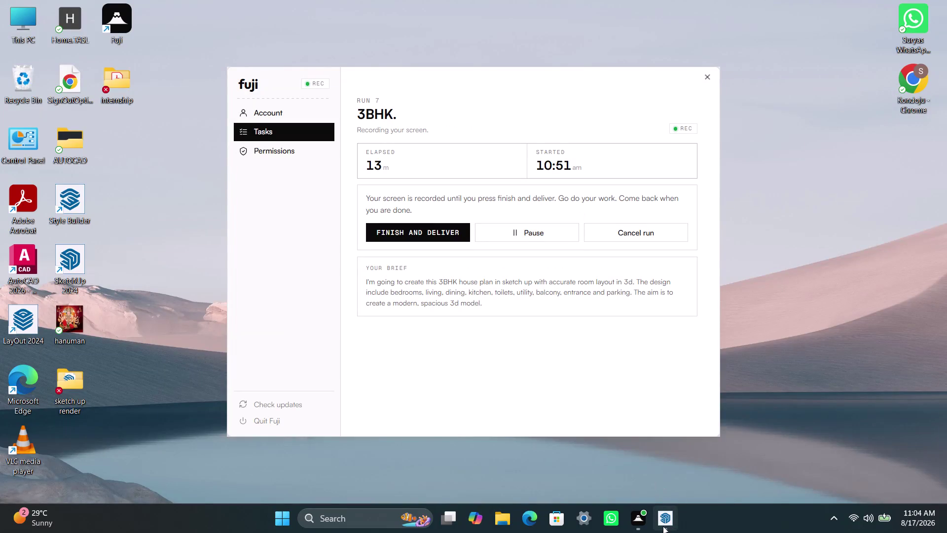
Bring the empty SketchUp 2024 model in front of the Fuji recorder, ready for the File menu.
click(663, 519)
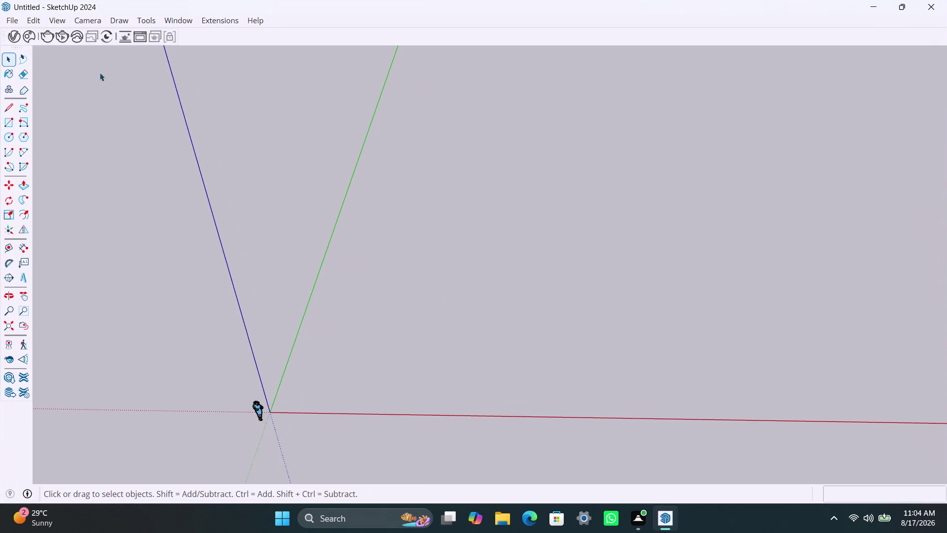
click(20, 17)
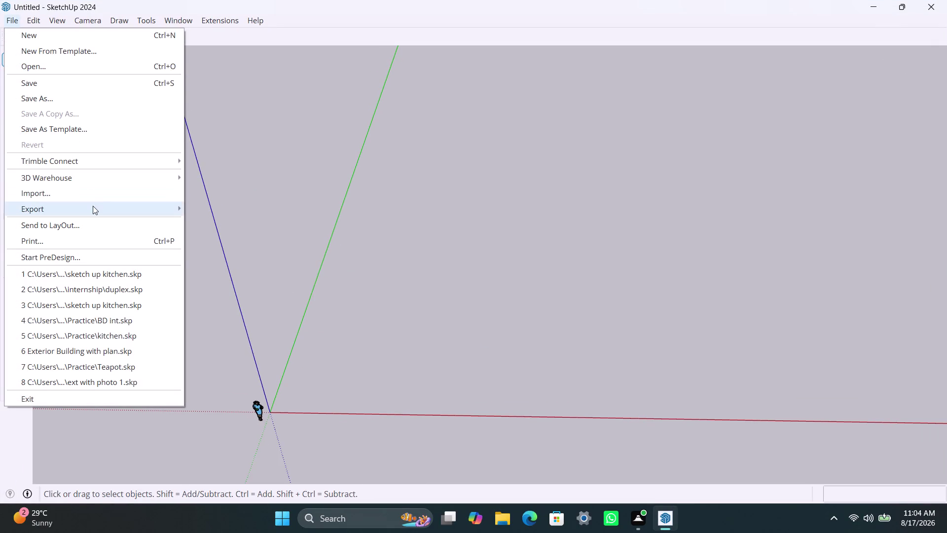
click(100, 196)
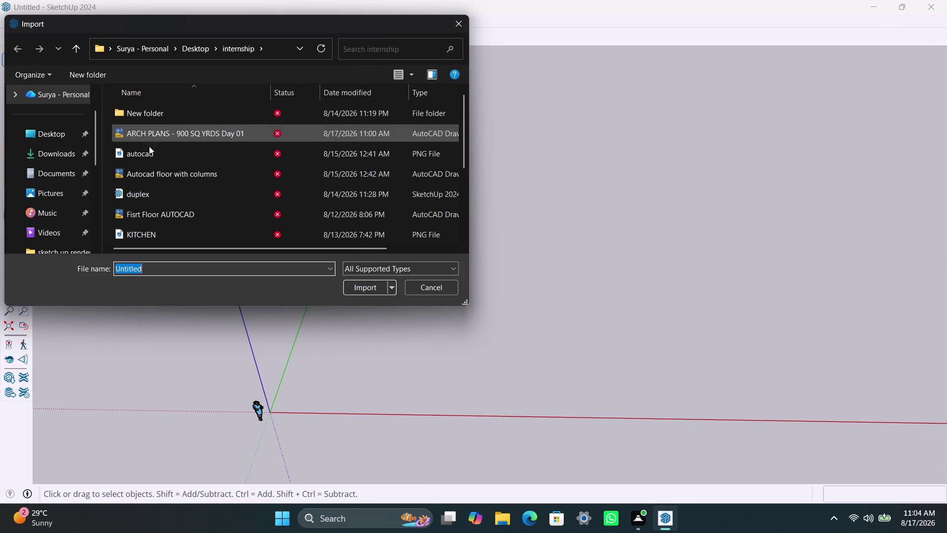
click(61, 153)
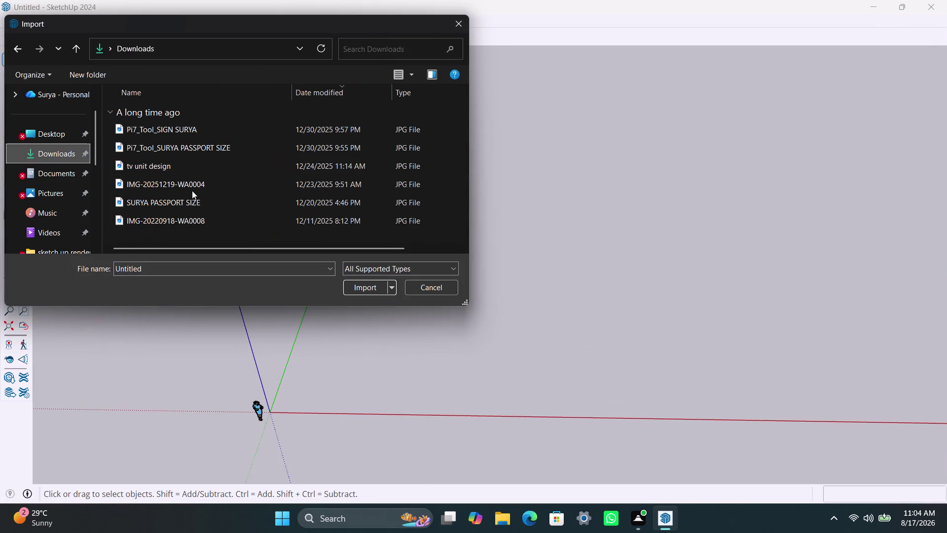
scroll(up, 3)
scroll(down, 3)
scroll(down, 3)
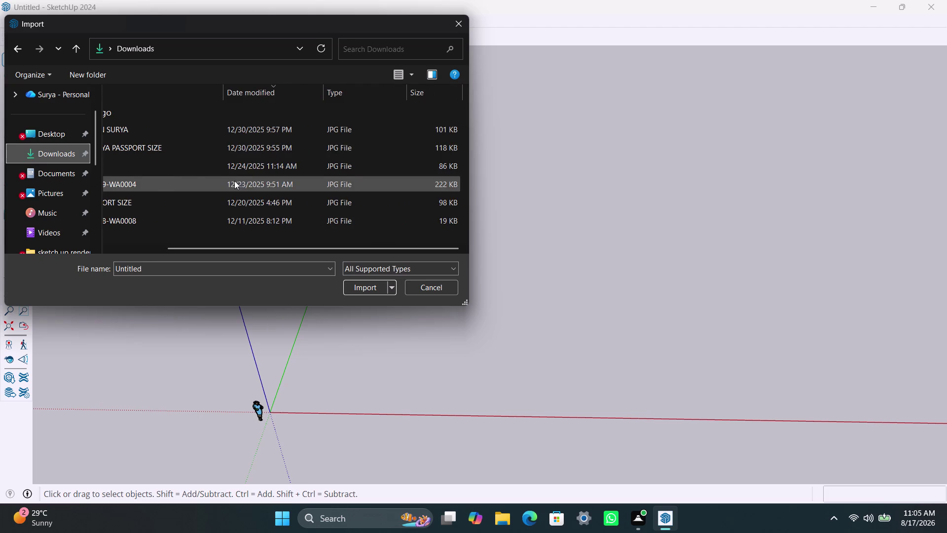
scroll(up, 3)
double_click(56, 156)
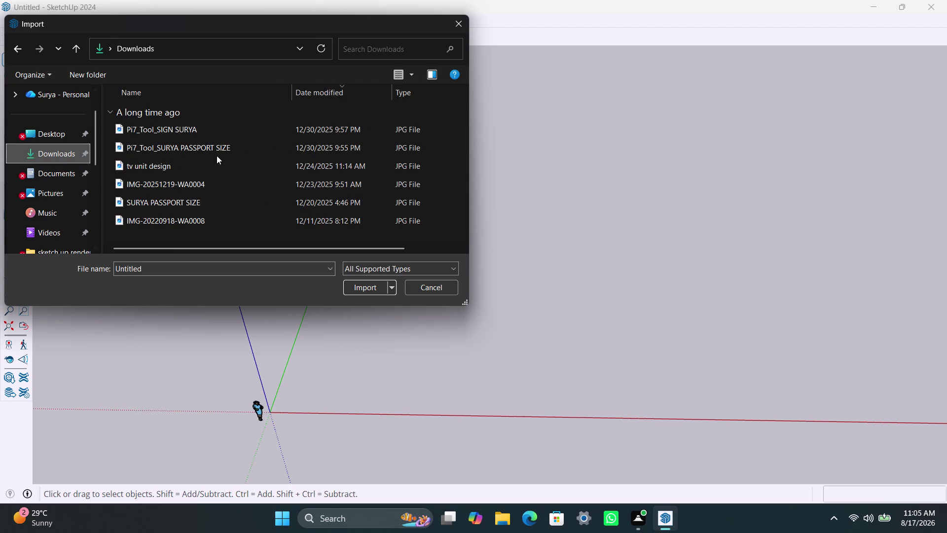
scroll(up, 3)
scroll(up, 3)
scroll(up, 3)
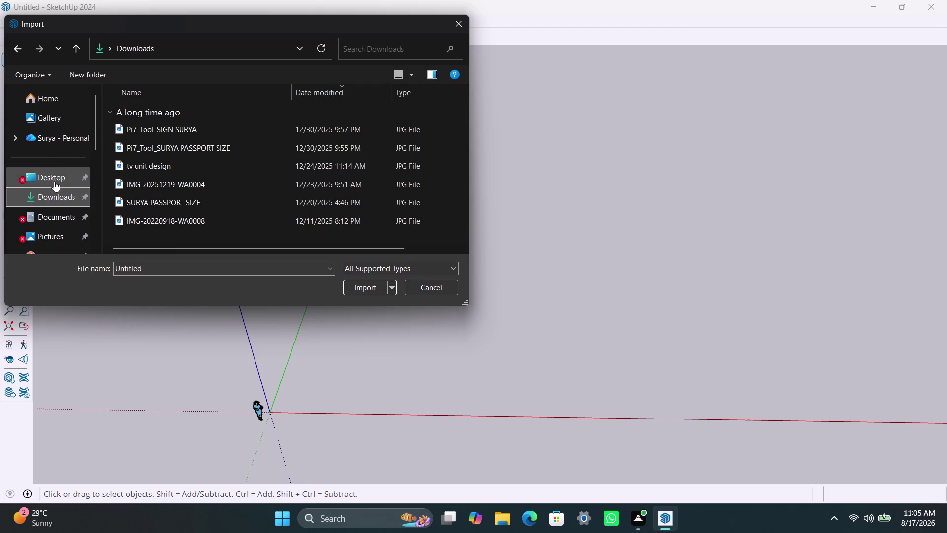
scroll(down, 3)
scroll(up, 3)
double_click(51, 178)
double_click(39, 194)
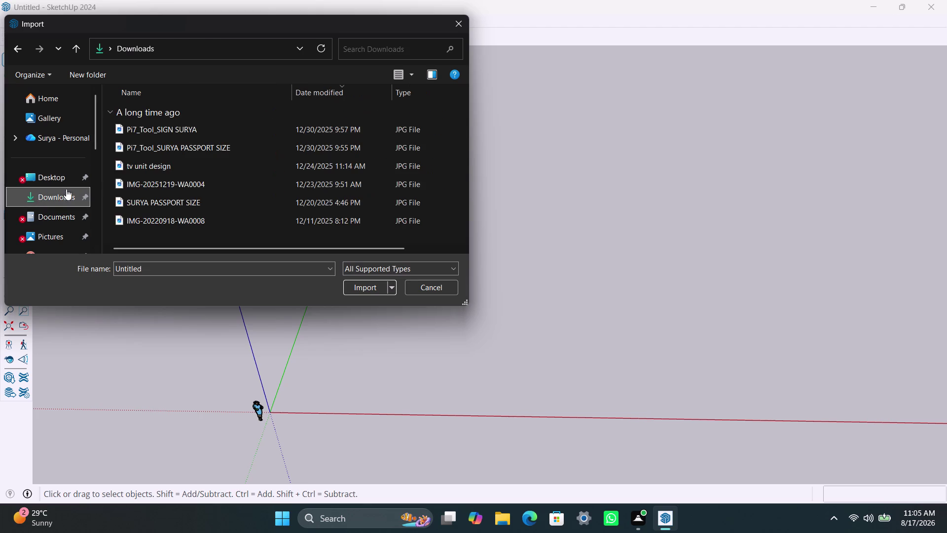
scroll(down, 3)
scroll(up, 3)
scroll(up, 3)
double_click(59, 210)
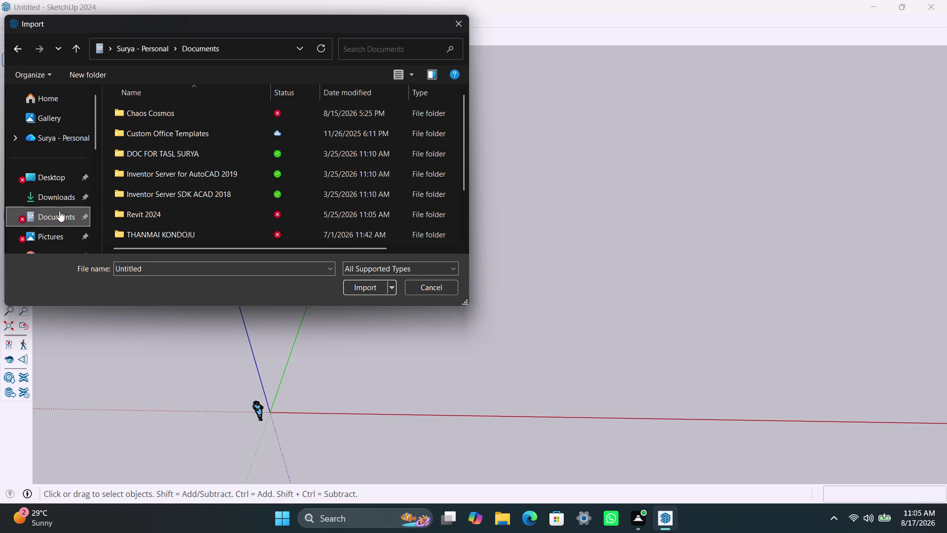
scroll(up, 3)
scroll(down, 3)
scroll(down, 3)
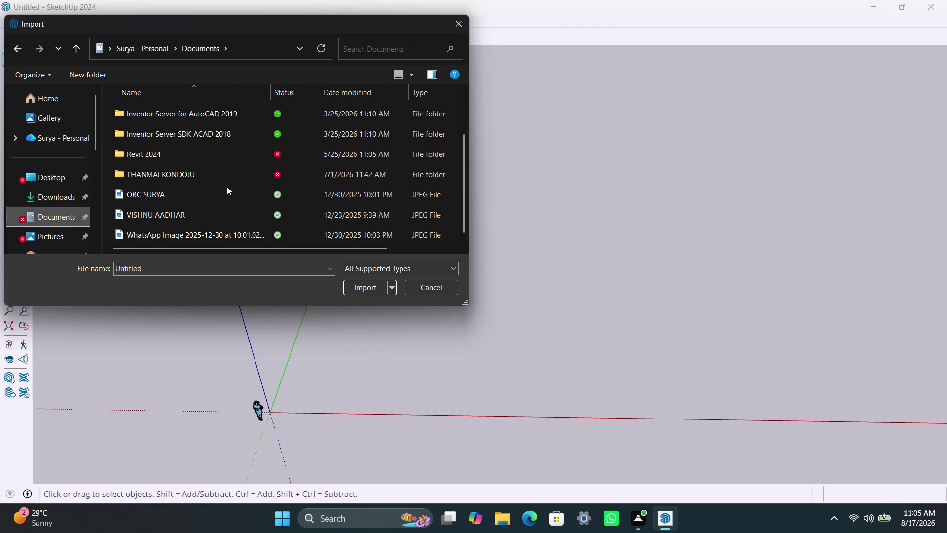
scroll(down, 3)
scroll(up, 3)
scroll(up, 3)
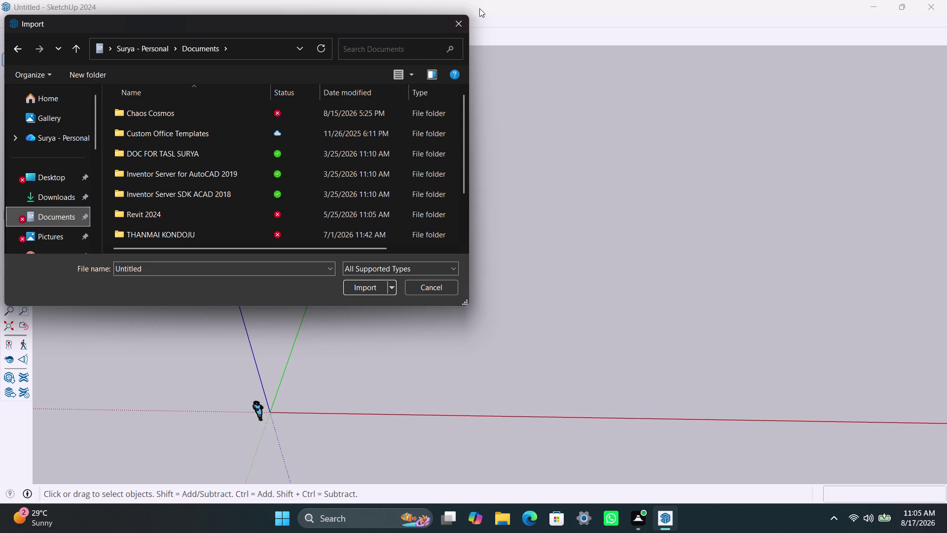
click(456, 23)
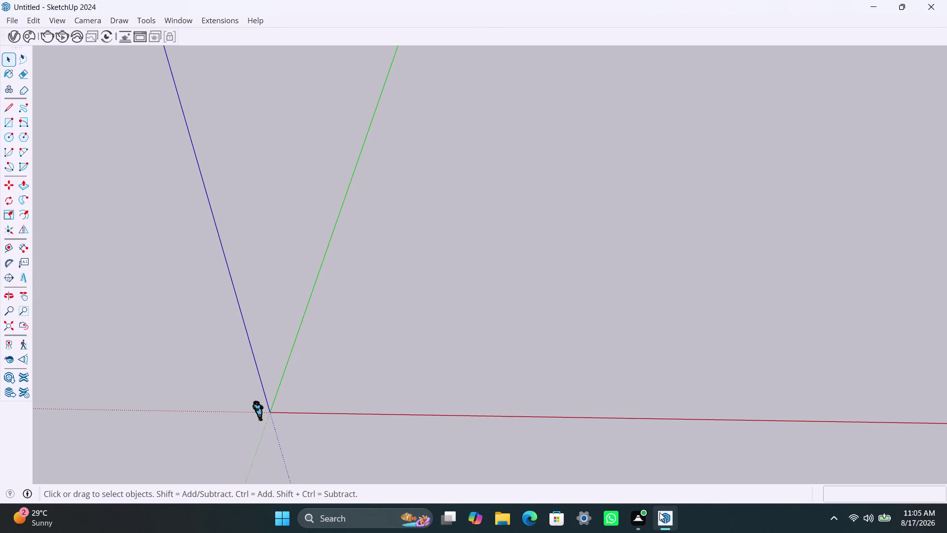